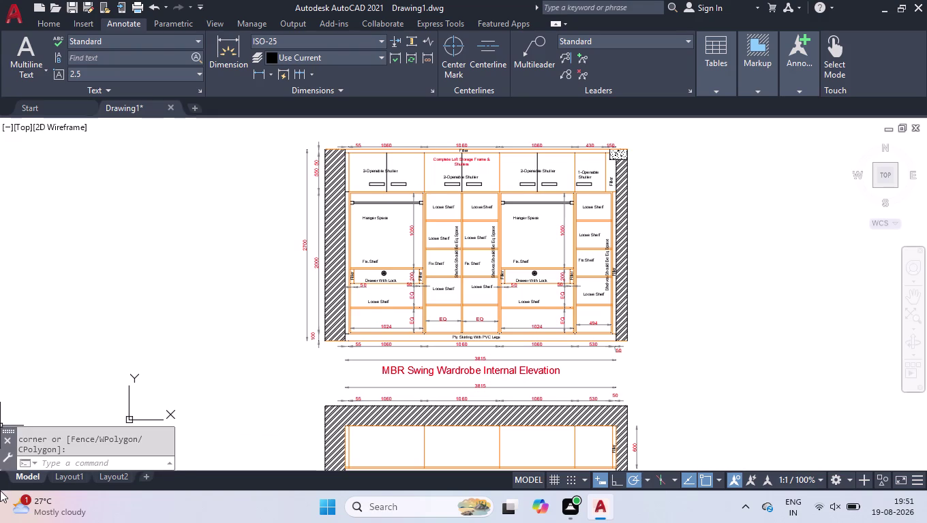
Switch to Layout1 and erase its default viewport, leaving a blank sheet.
scroll(down, 3)
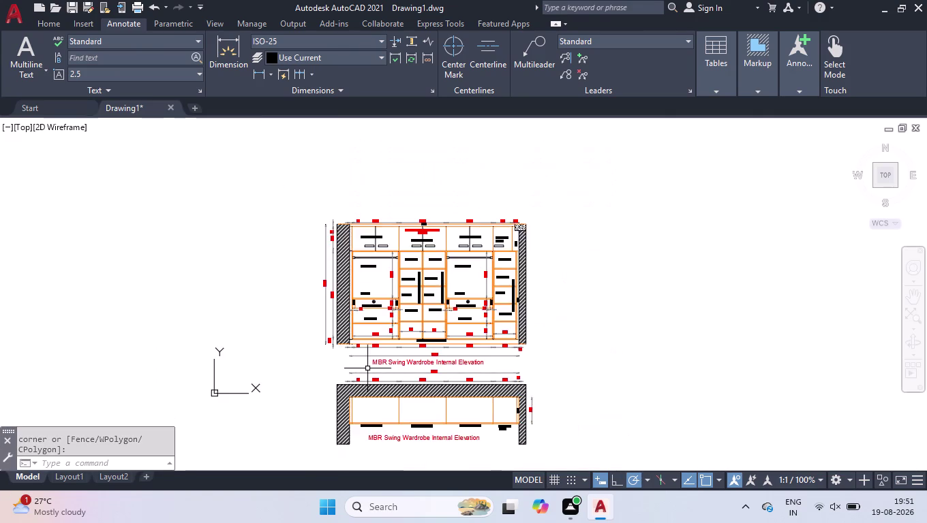
scroll(up, 3)
scroll(up, 3)
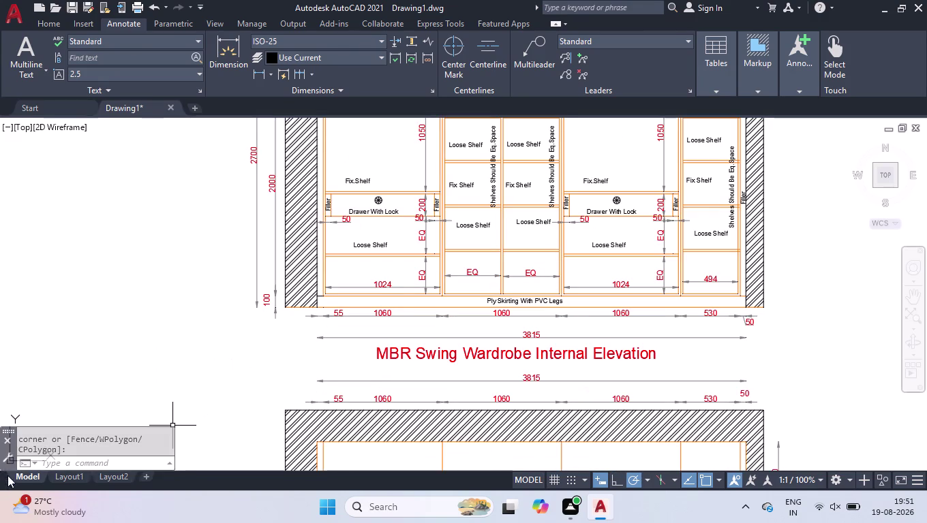
click(58, 481)
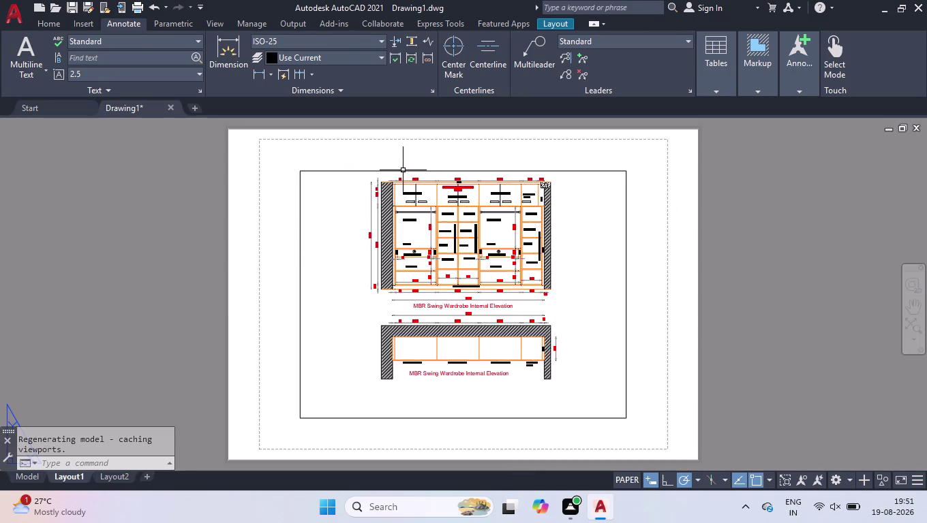
click(402, 170)
key(Delete)
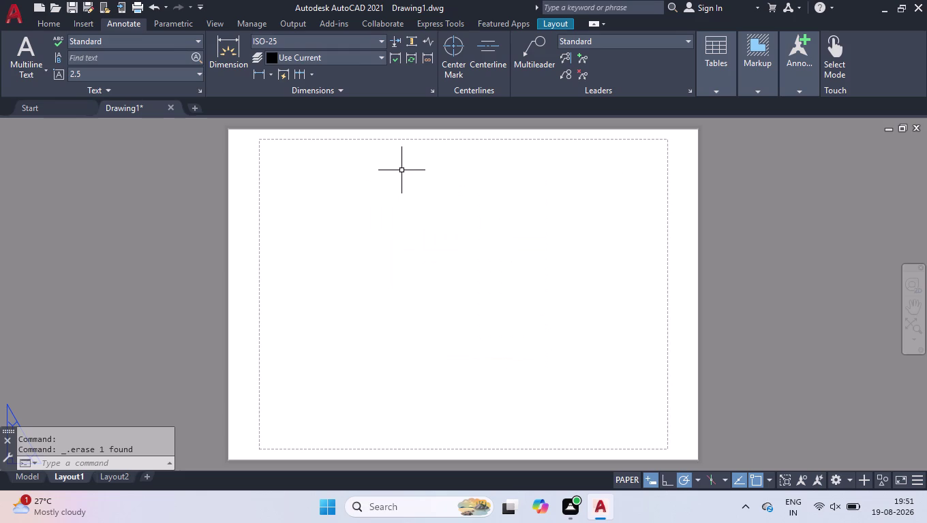
right_click(65, 479)
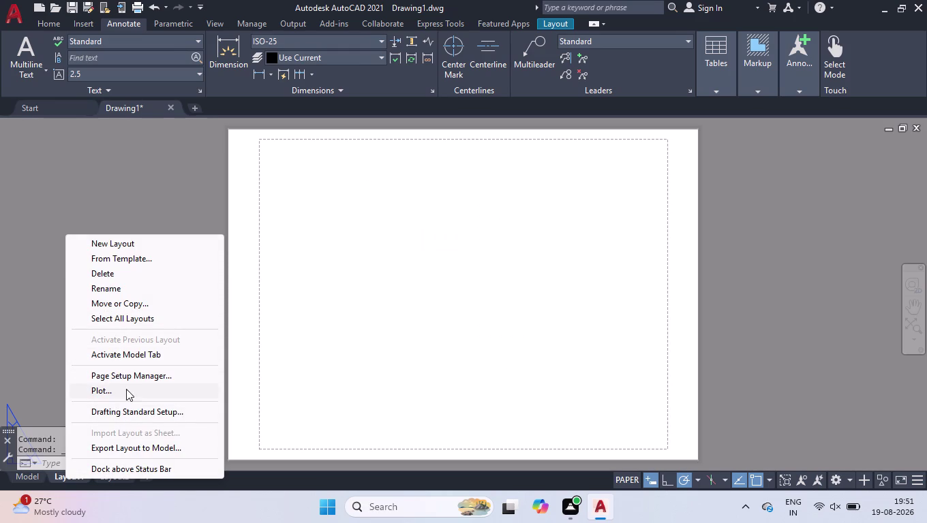
Modify Layout1's page setup to DWG To PDF on ISO full bleed A3, adjusting shaded viewport quality.
click(131, 381)
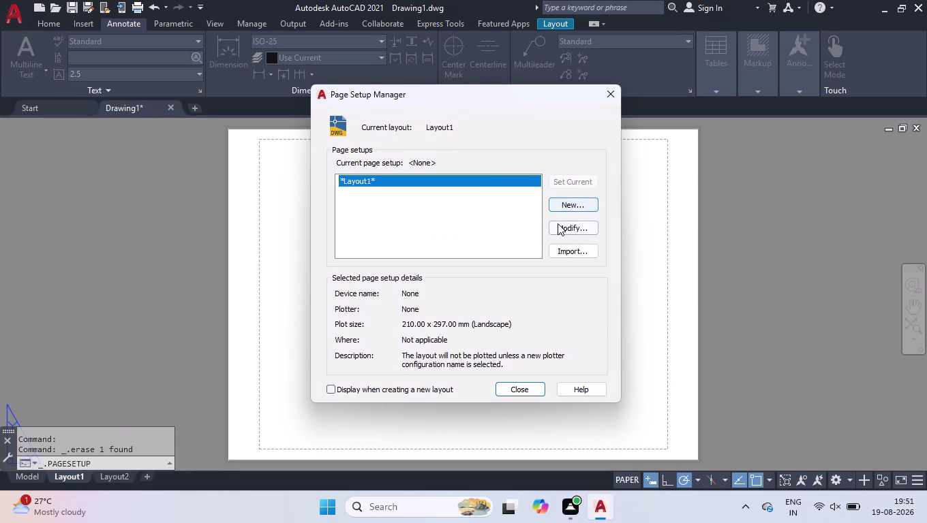
click(559, 225)
click(381, 157)
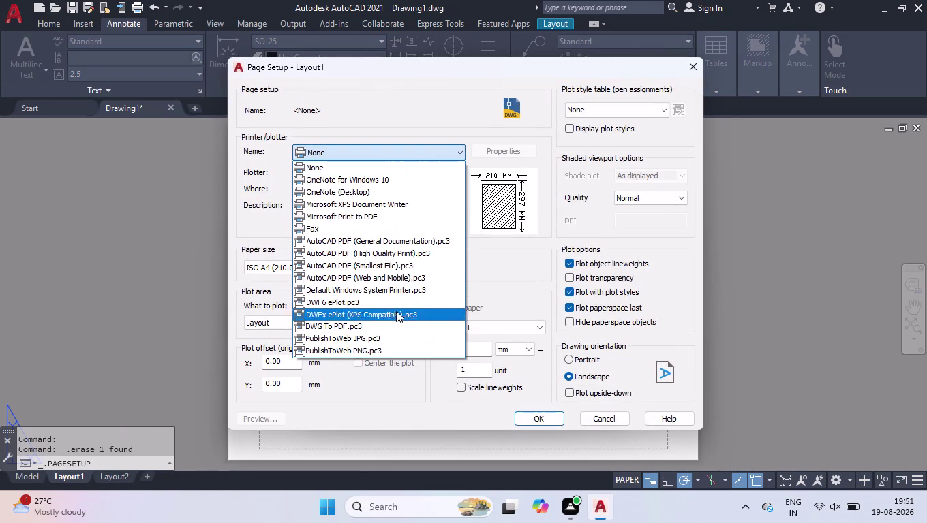
click(399, 324)
click(394, 263)
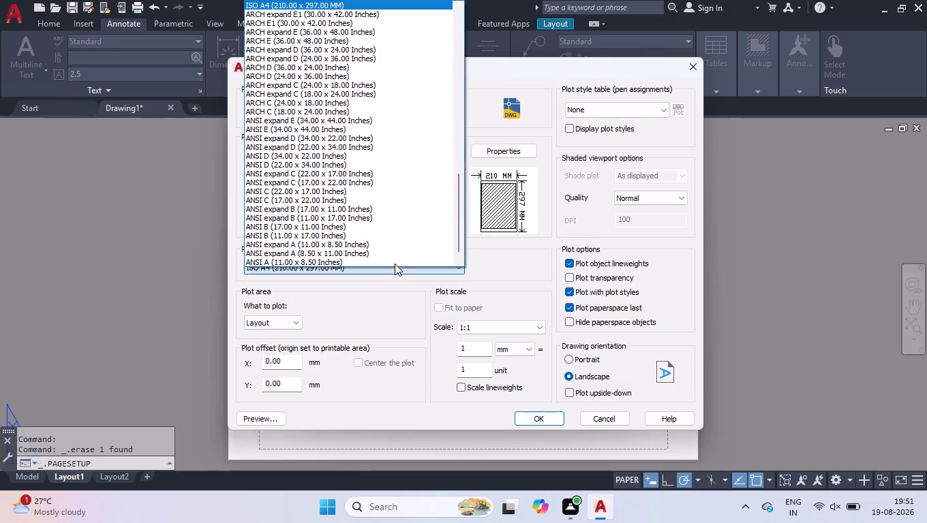
scroll(up, 3)
scroll(up, 3)
scroll(up, 3)
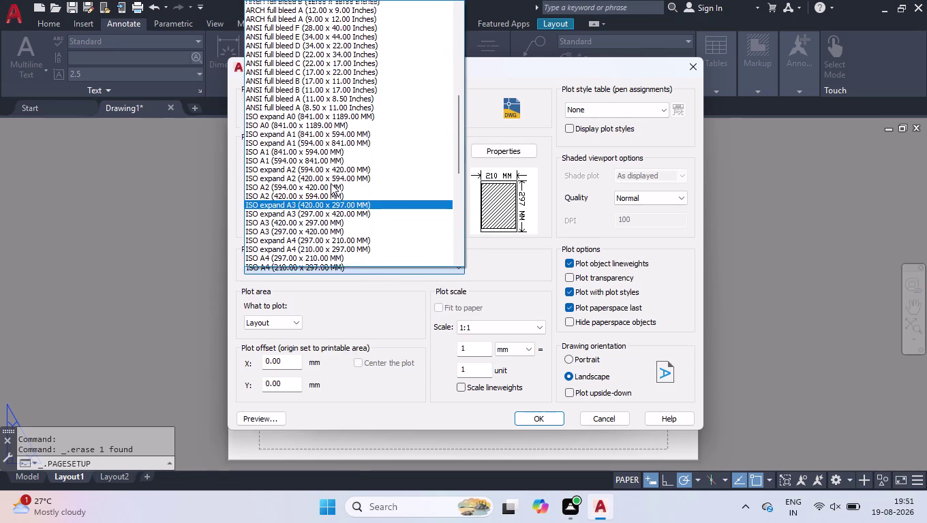
scroll(up, 3)
scroll(up, 3)
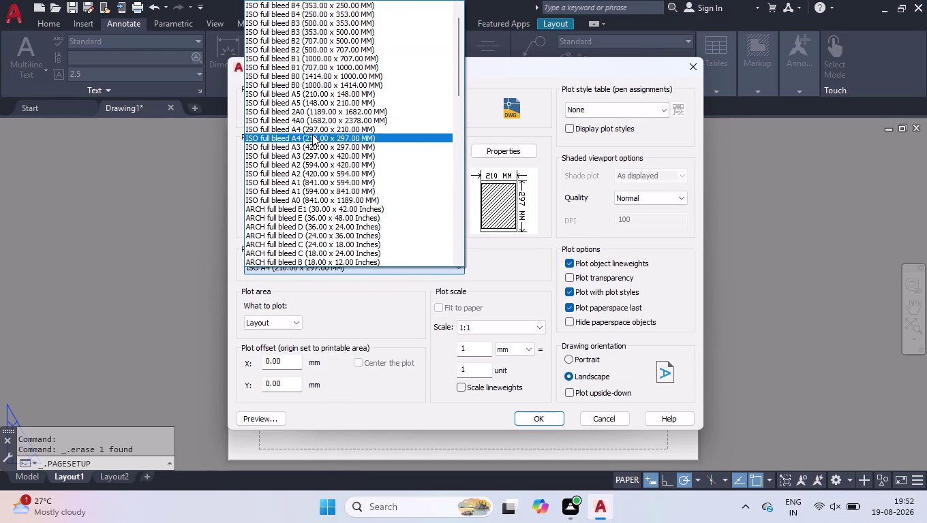
click(325, 148)
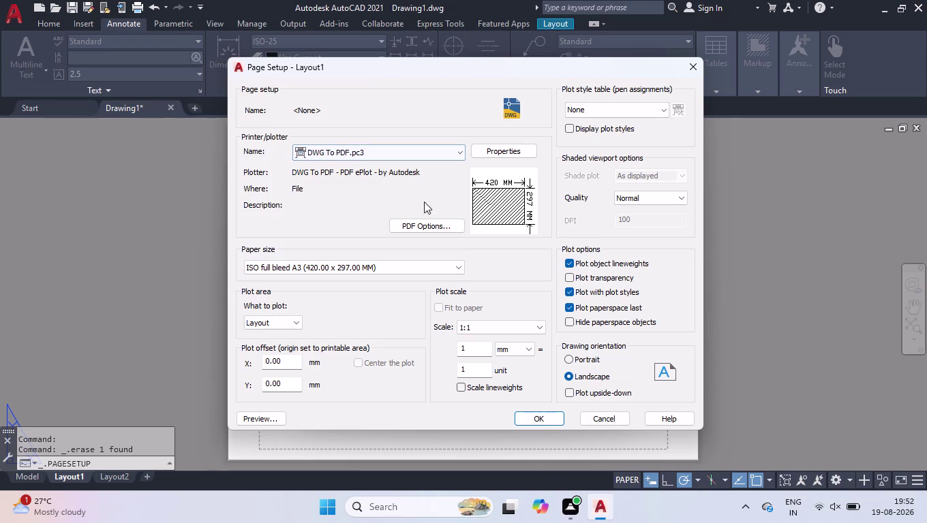
click(654, 197)
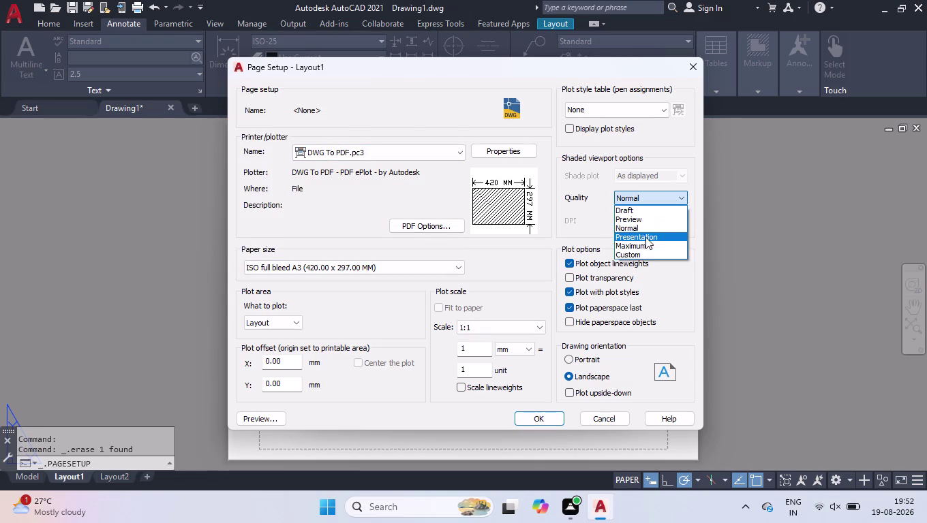
click(646, 242)
click(550, 415)
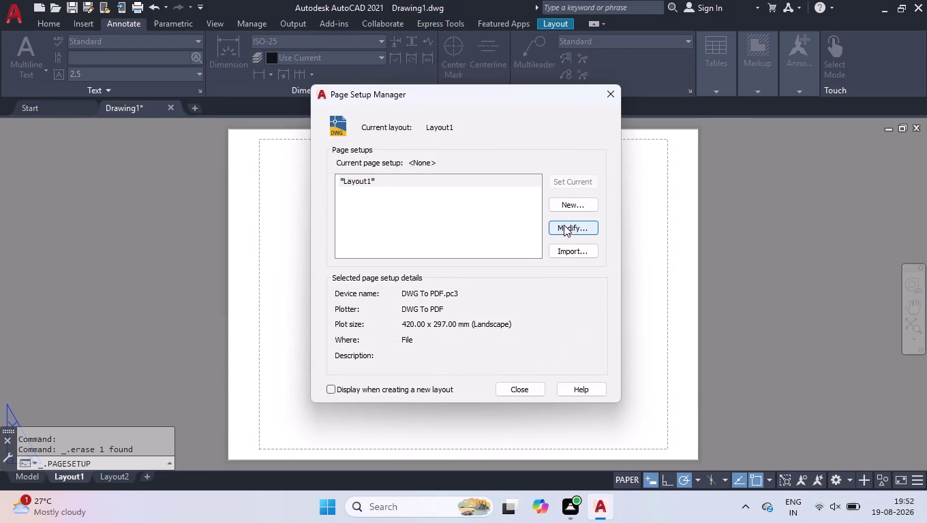
click(509, 392)
Create a layout viewport with MV from 0,0 to 420,297 filling the A3 sheet.
text(m)
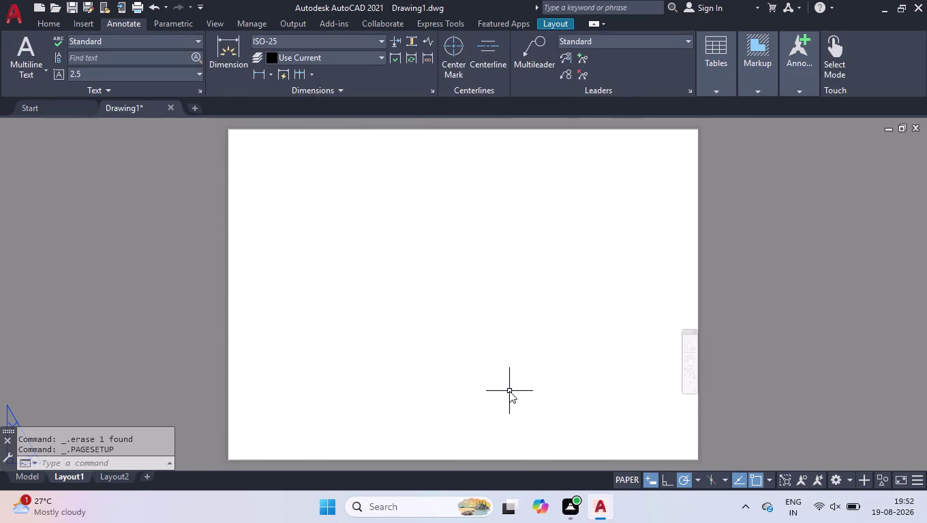
text(v)
key(Return)
text(0,0)
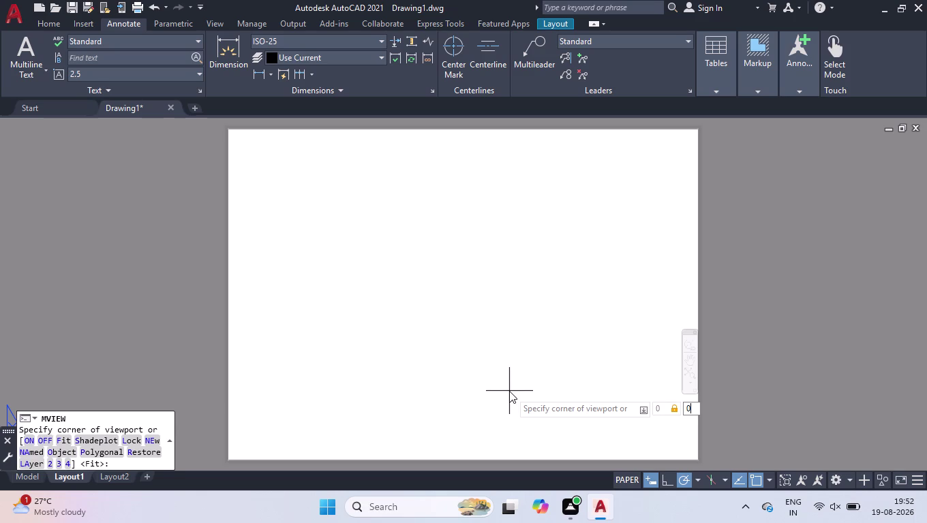
key(Return)
text(420)
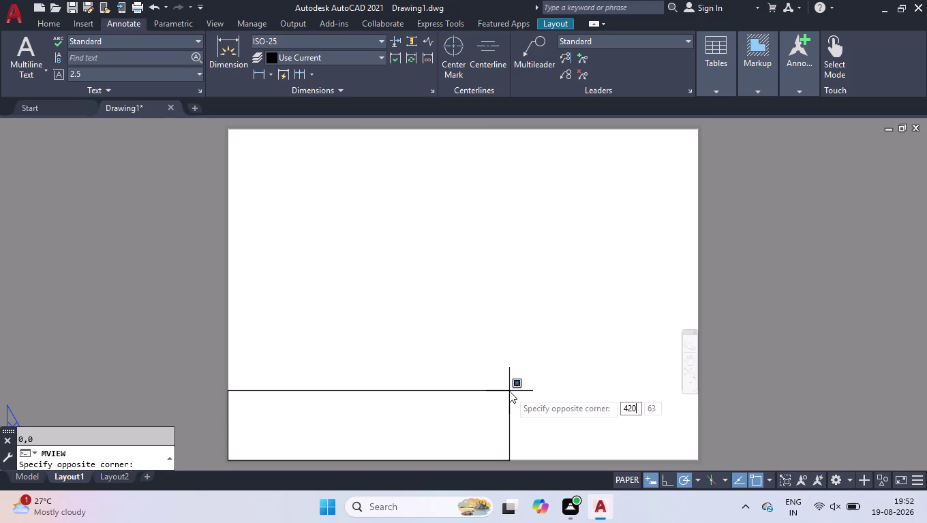
text(,297)
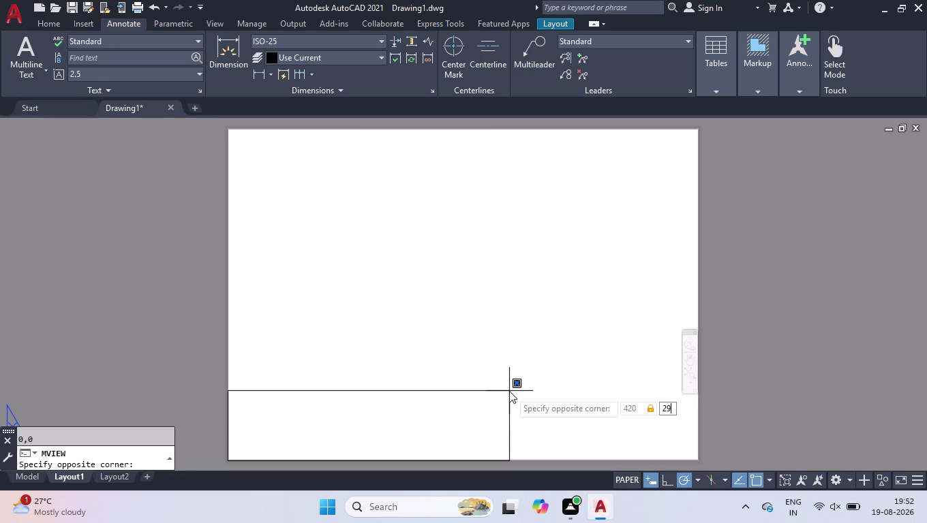
key(Return)
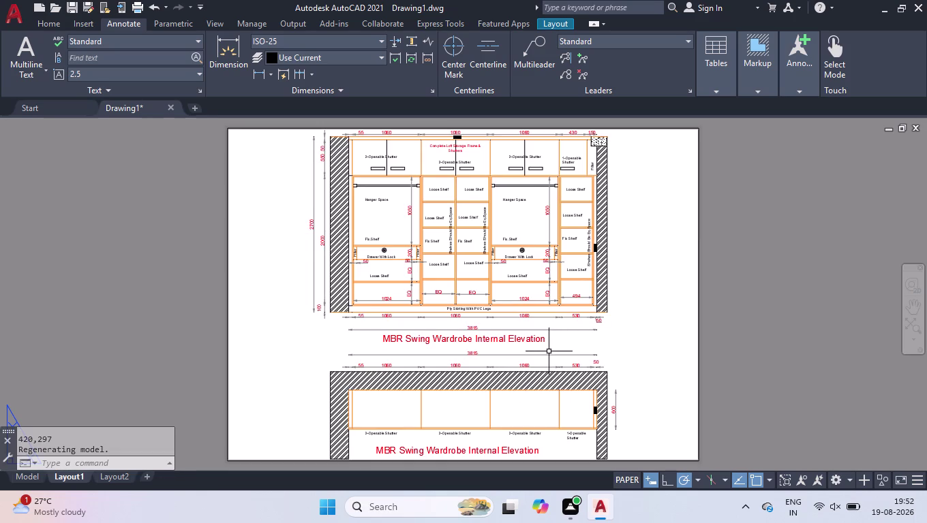
scroll(down, 3)
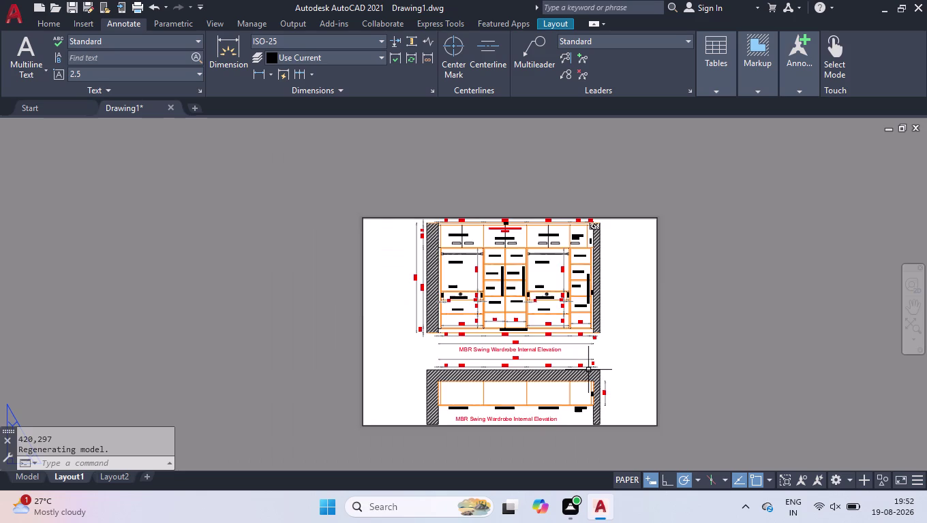
scroll(up, 3)
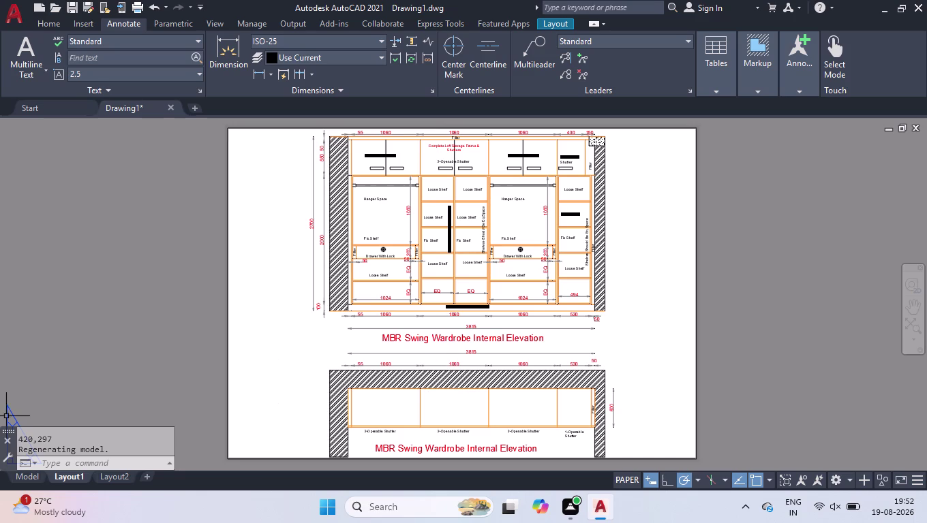
click(0, 10)
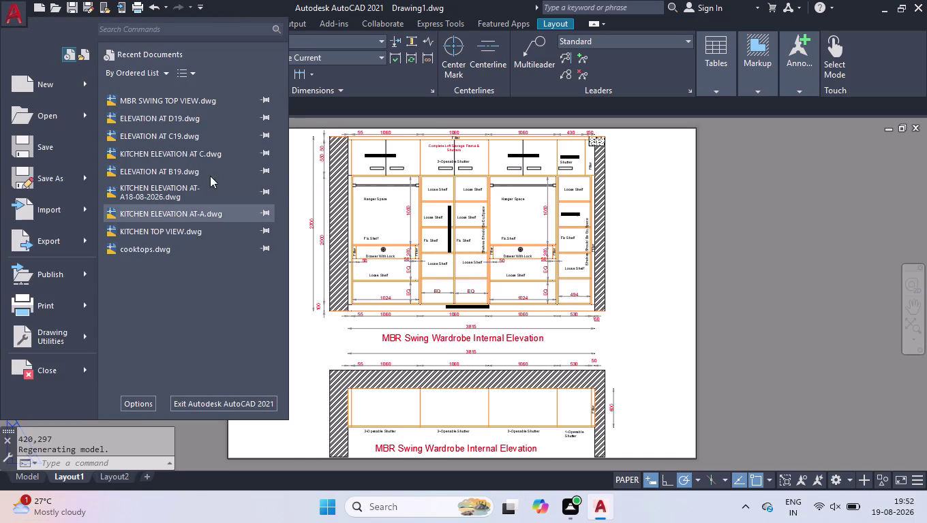
Export the layout as a PDF named 'internal elevation of mbr wardrobe' to the Desktop.
click(58, 245)
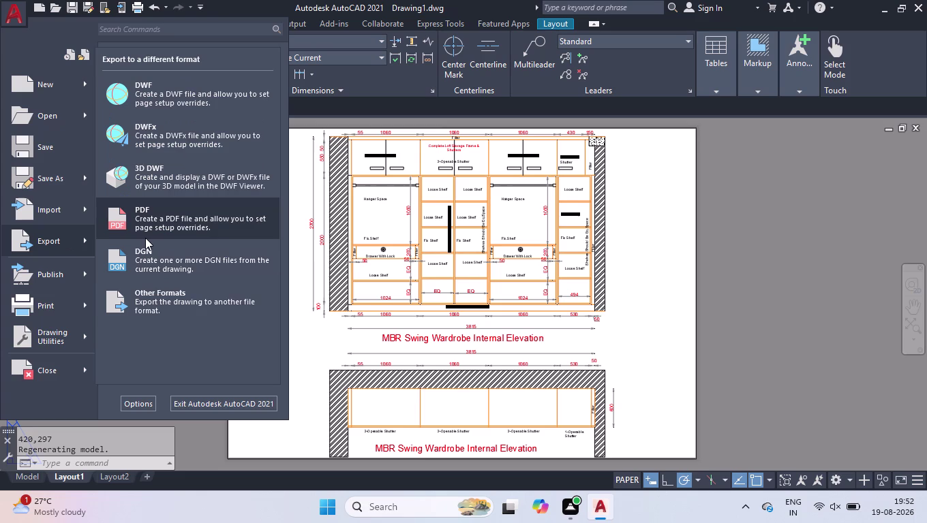
click(146, 230)
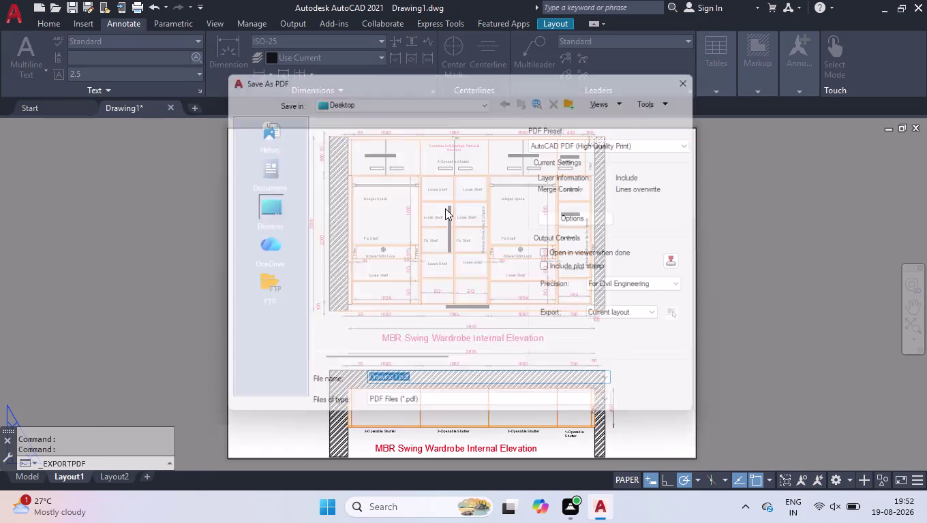
key(ctrl+a)
text(in)
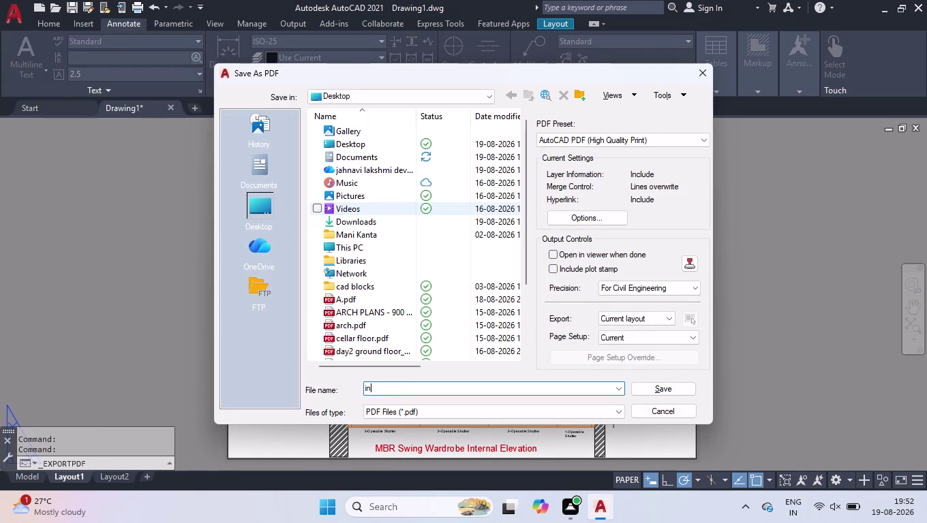
text(ter`nal)
key(BackSpace)
key(BackSpace)
key(BackSpace)
key(BackSpace)
text(nal e)
text(levation)
key(space)
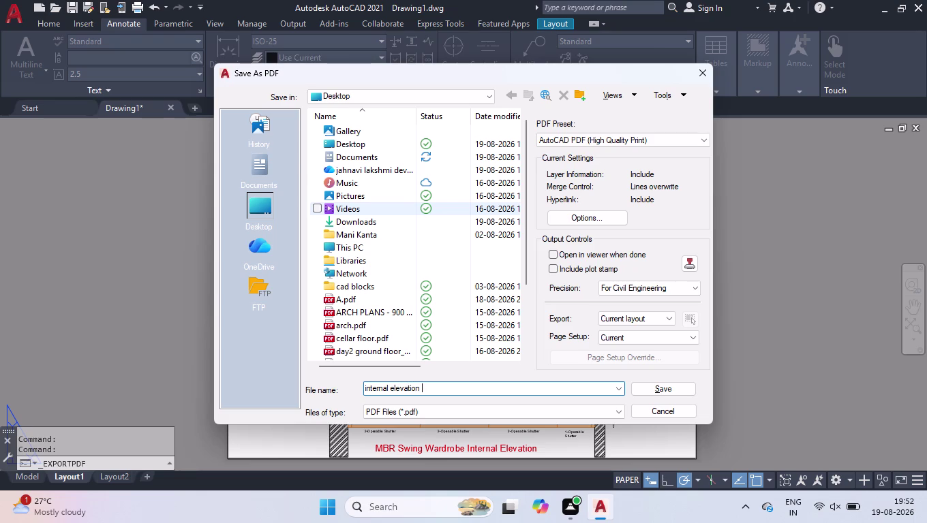
text(of)
key(space)
text(mbr)
key(space)
text(wardro)
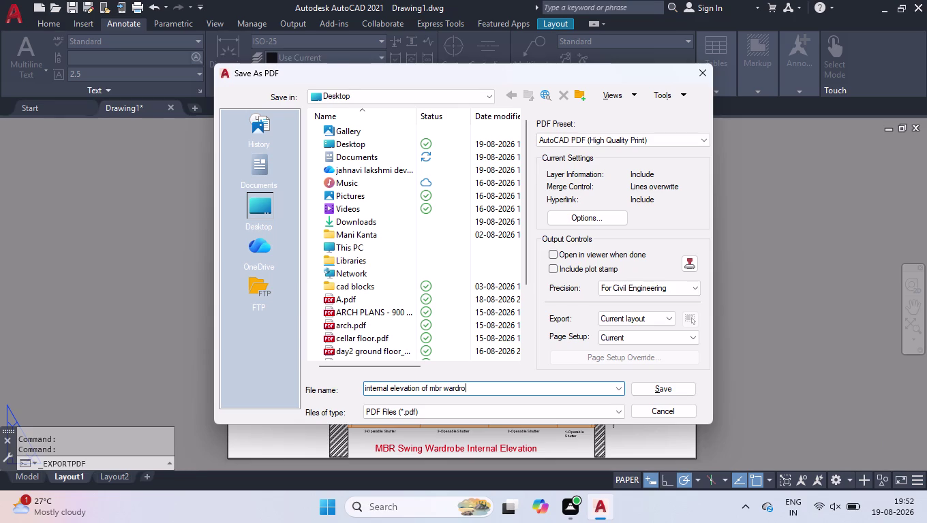
text(be)
click(685, 394)
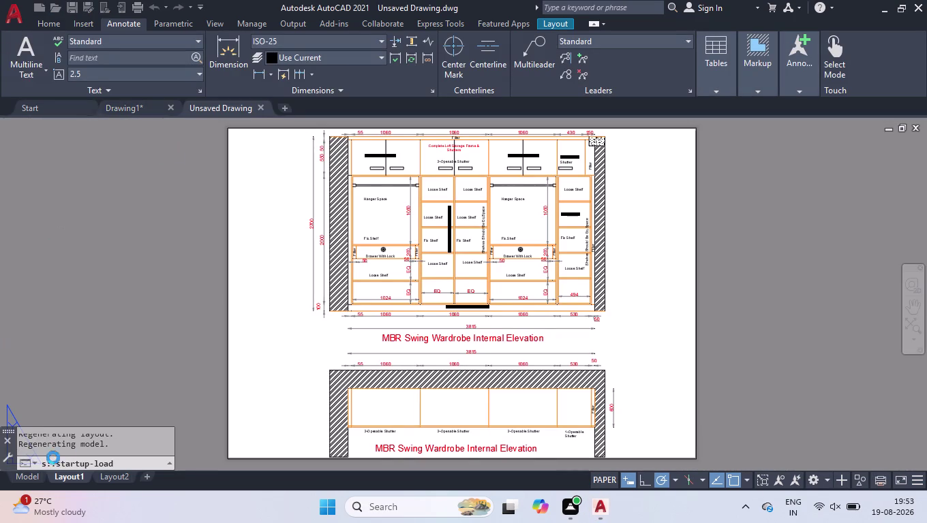
click(34, 481)
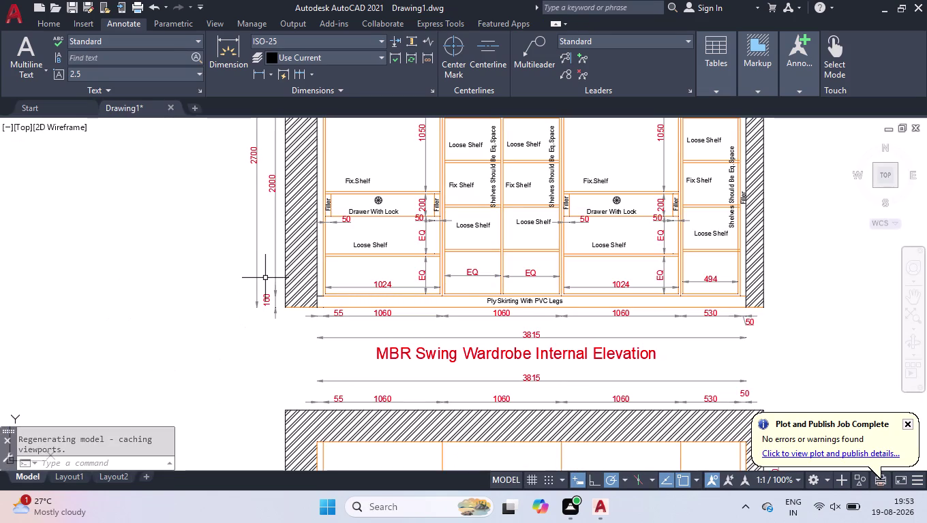
Quit with Ctrl+Q and save the drawing as 'internal elevation of mbr swing wardrobe'.
key(ctrl+q)
key(Return)
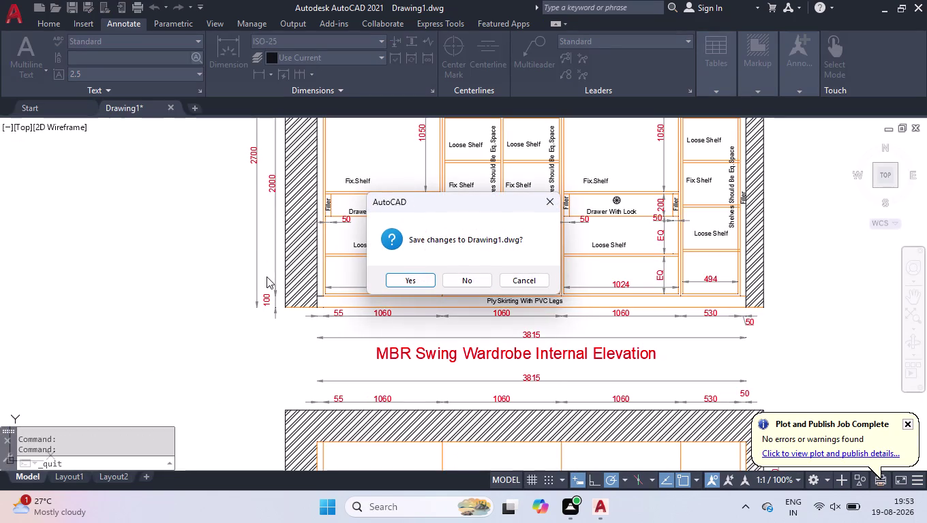
text(in)
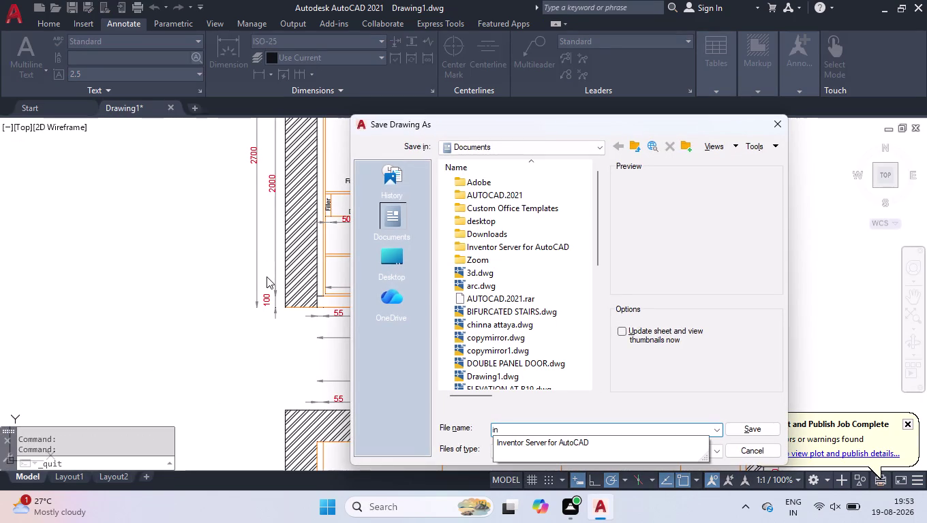
text(ternsl)
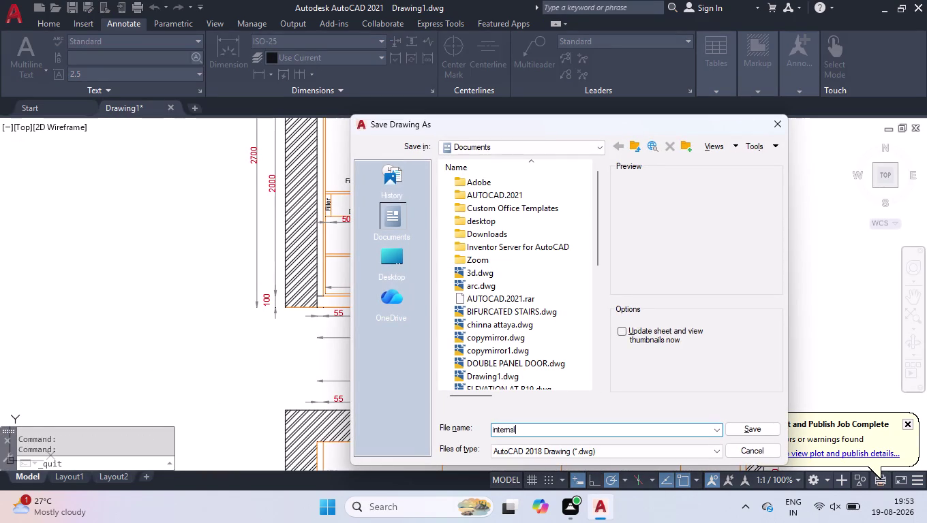
key(BackSpace)
key(BackSpace)
text(al elev)
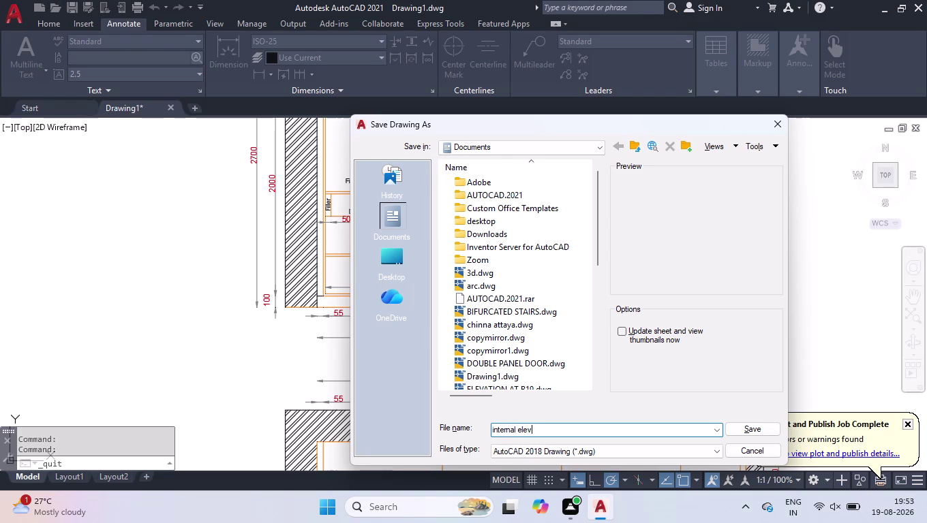
text(ation o)
key(f)
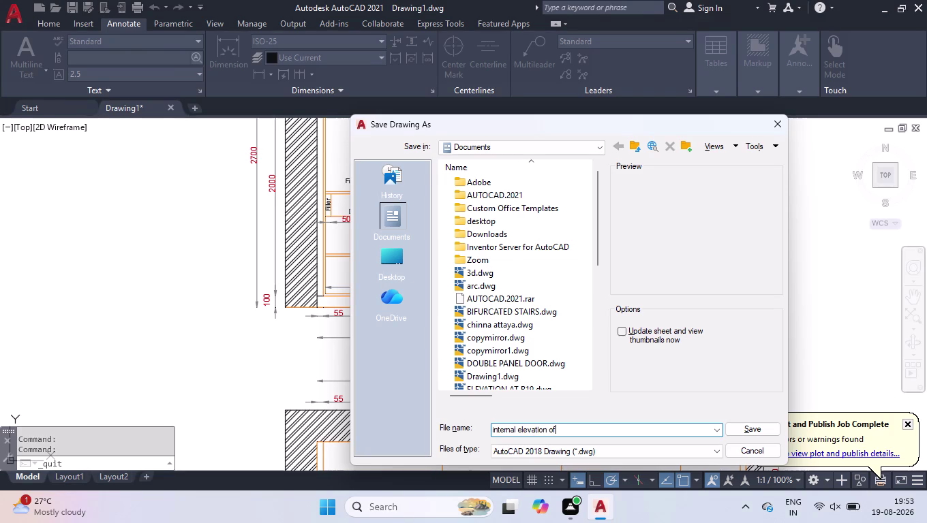
key(space)
text(mbr)
key(space)
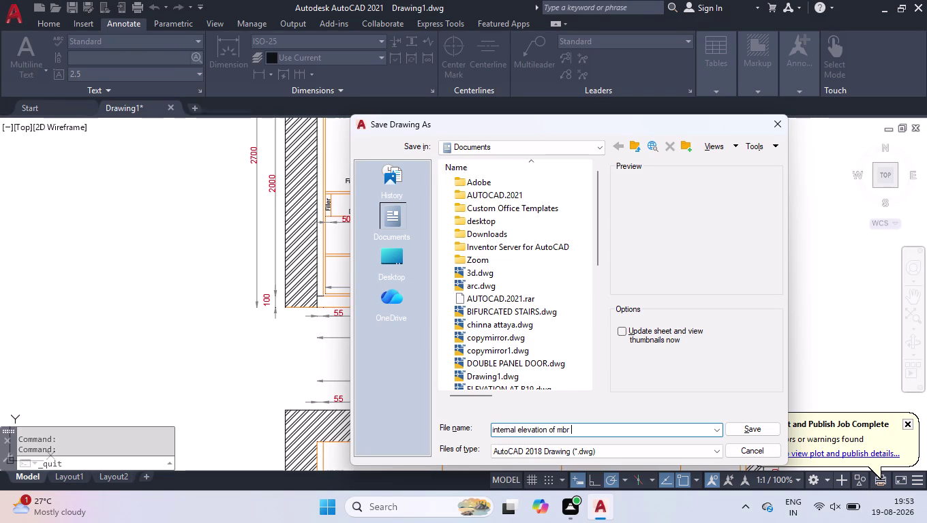
text(swing)
key(space)
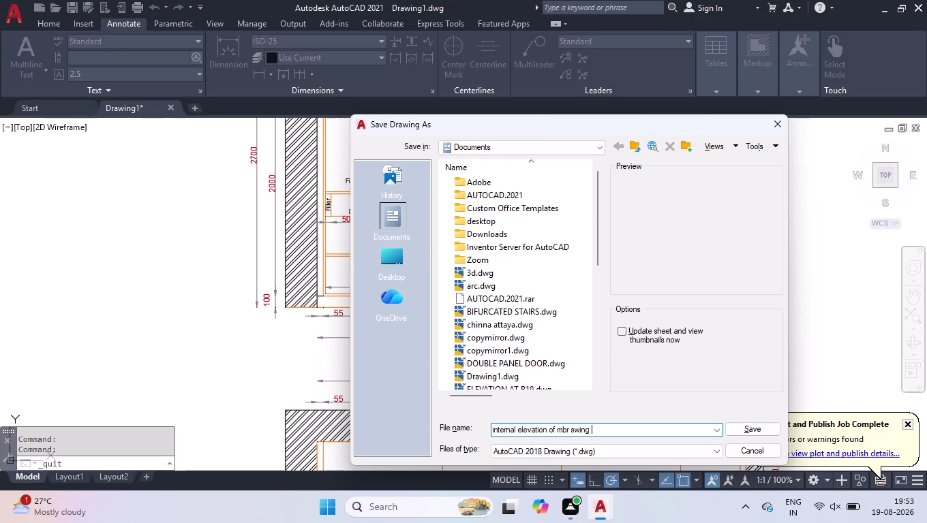
text(wardrobe)
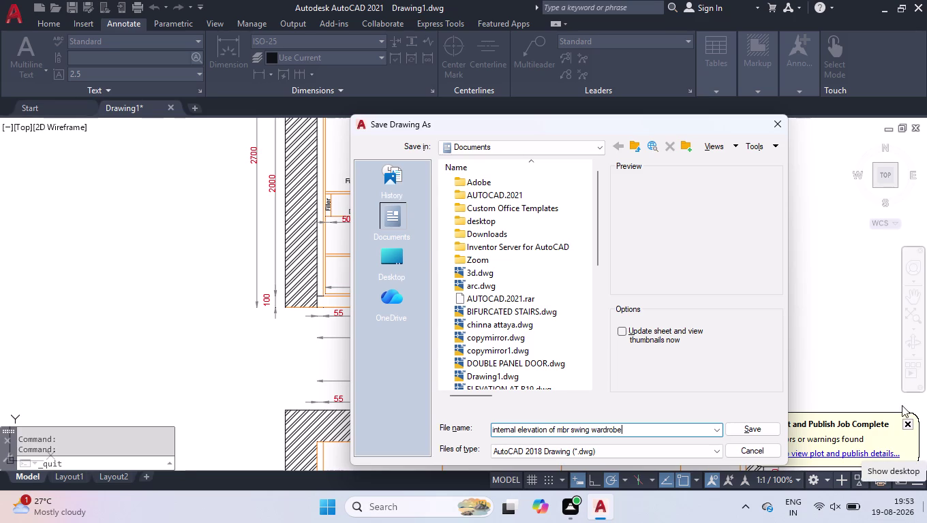
key(Return)
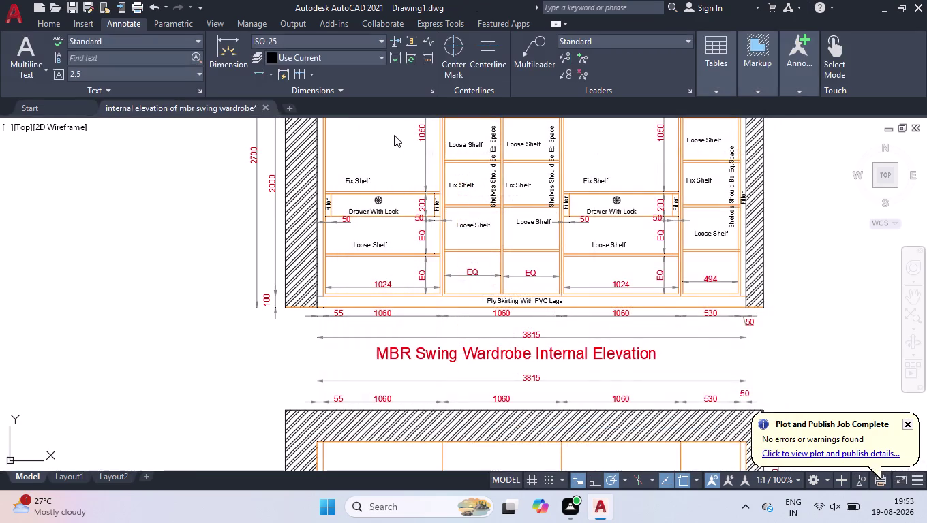